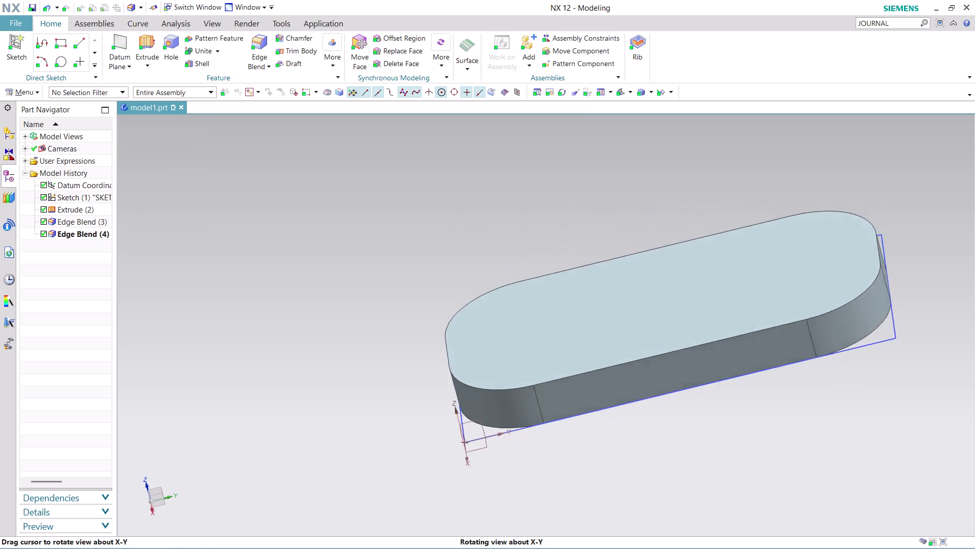
Close Edge Blend, inspect the rounded plate, and undo the latest round.
middle_drag(627, 392, 623, 409)
scroll(up, 3)
scroll(down, 3)
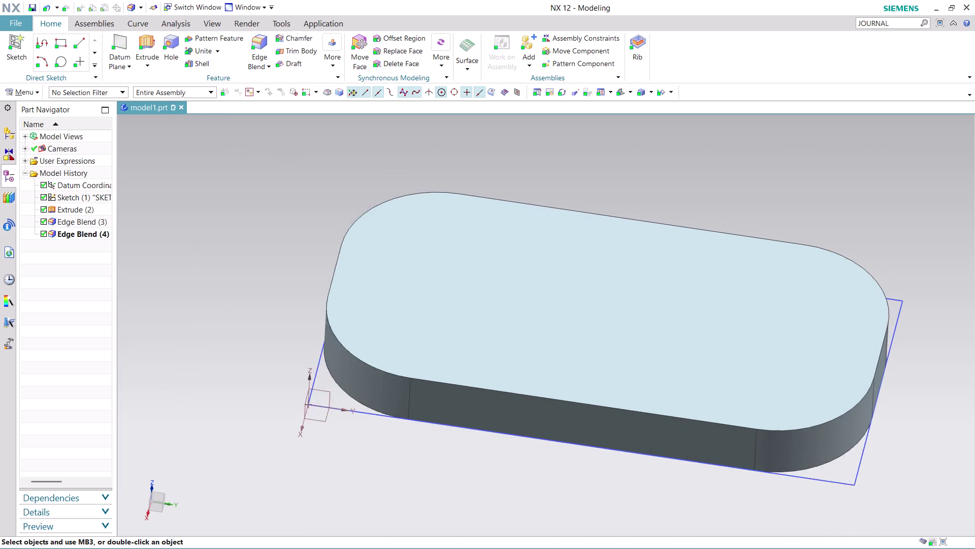
scroll(down, 3)
key(ctrl+z)
Undo the earlier round and start a new edge blend with a 4 mm radius.
key(ctrl+z)
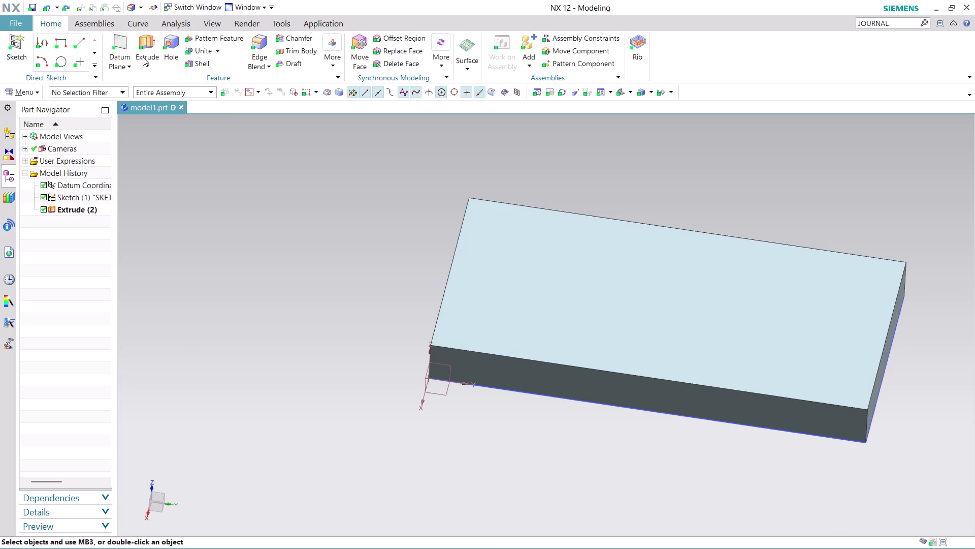
click(259, 60)
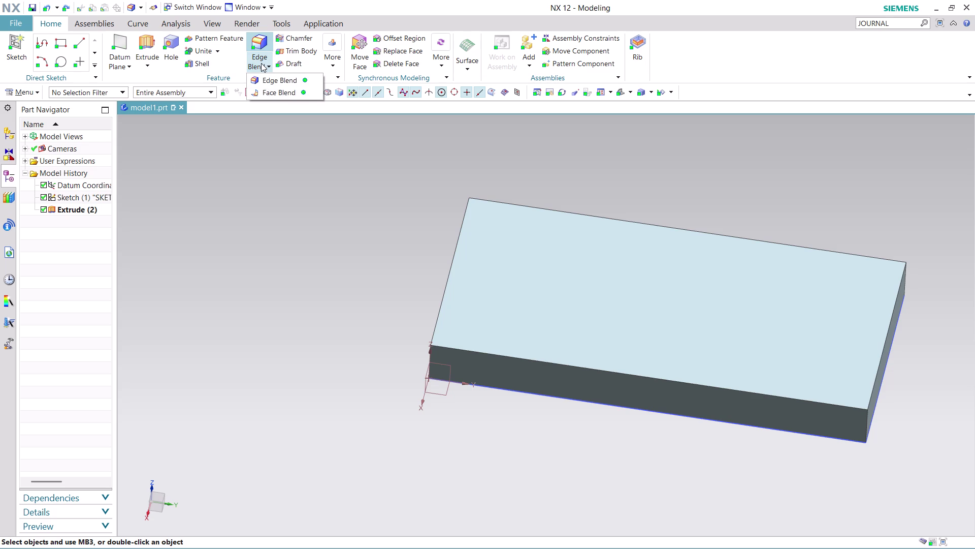
click(284, 79)
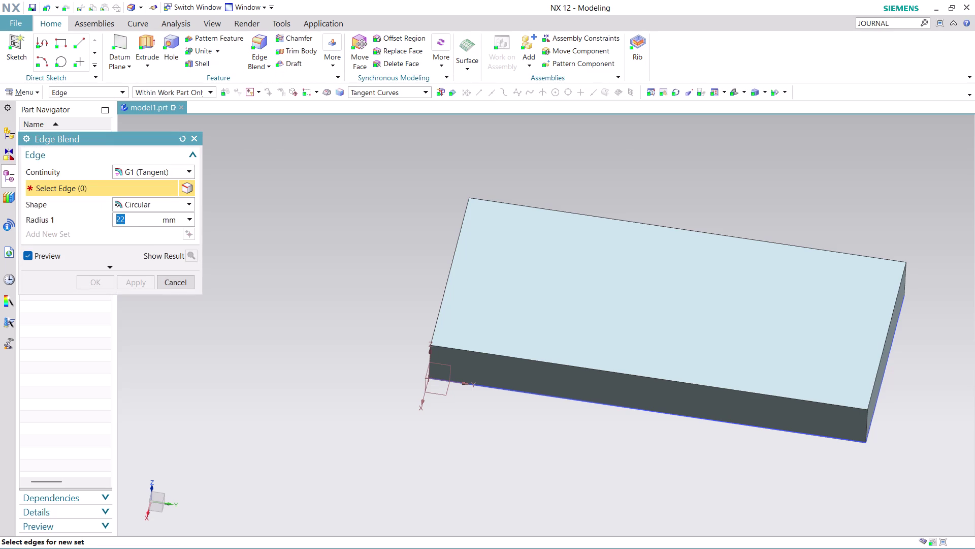
key(4)
Select, clear, and reselect the front left vertical corner edge.
click(429, 351)
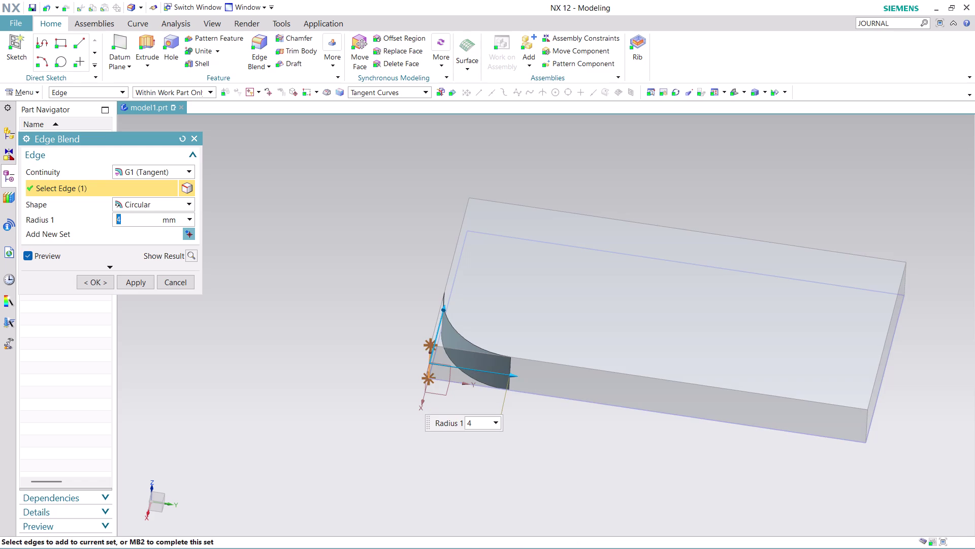
click(261, 304)
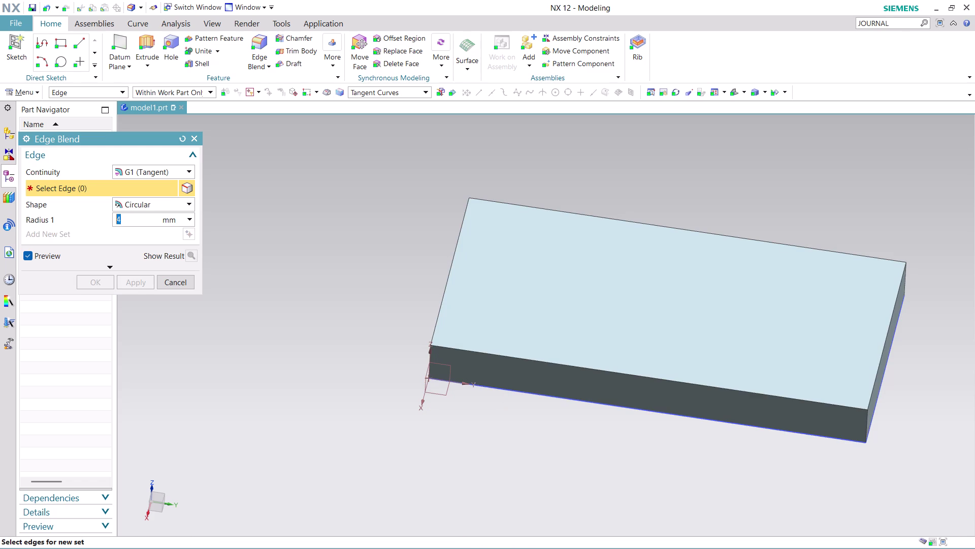
click(428, 359)
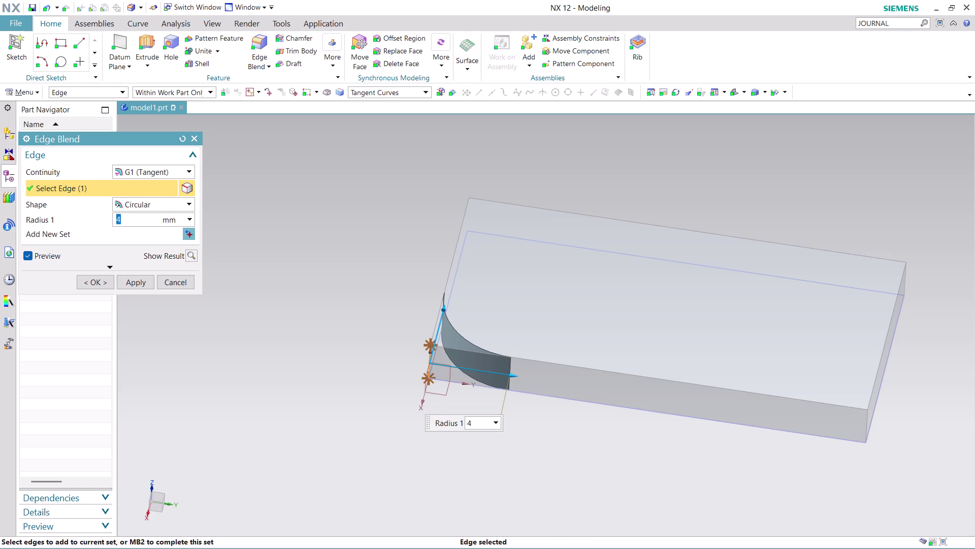
middle_drag(590, 423, 565, 431)
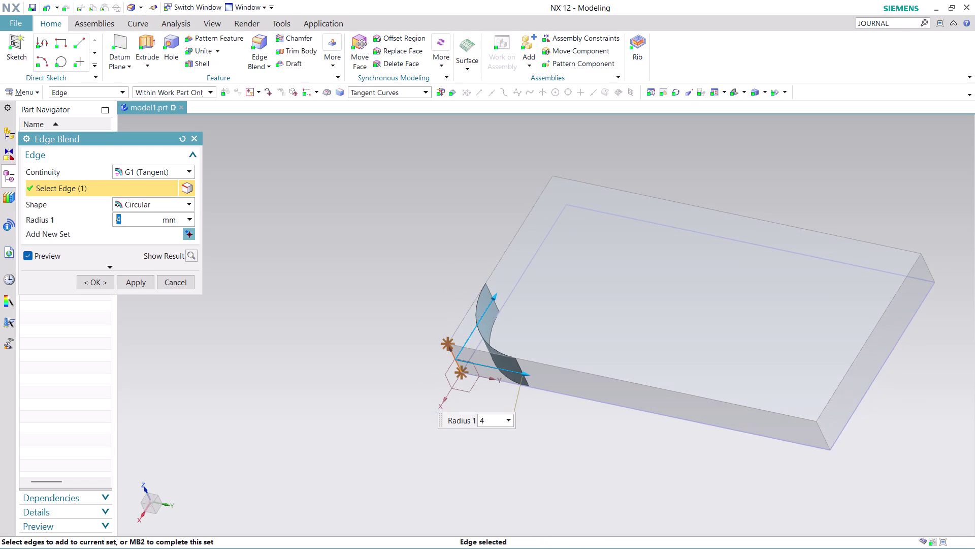
Re-enter the 4 mm radius, clear the front left edge, and pick the front right corner.
click(509, 419)
click(509, 418)
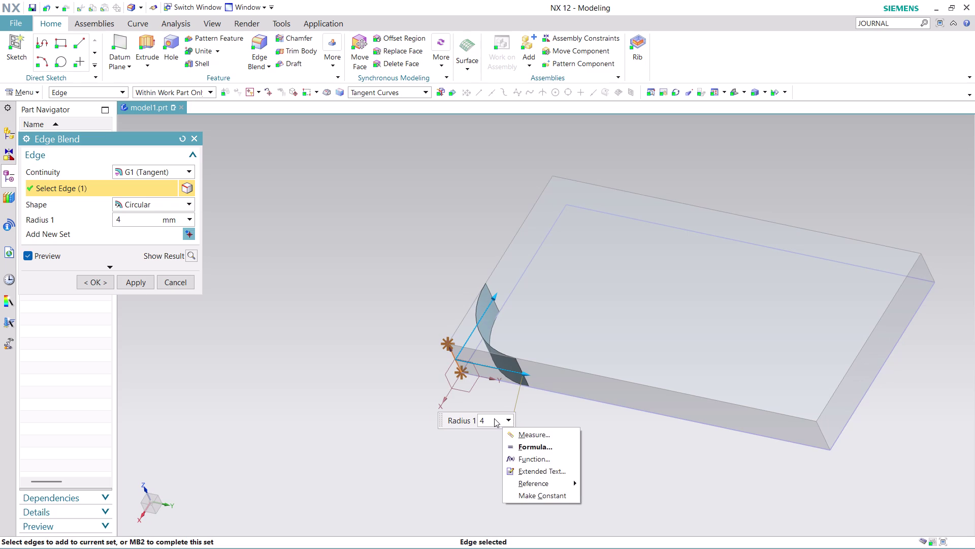
click(495, 418)
drag(494, 418, 466, 418)
key(4)
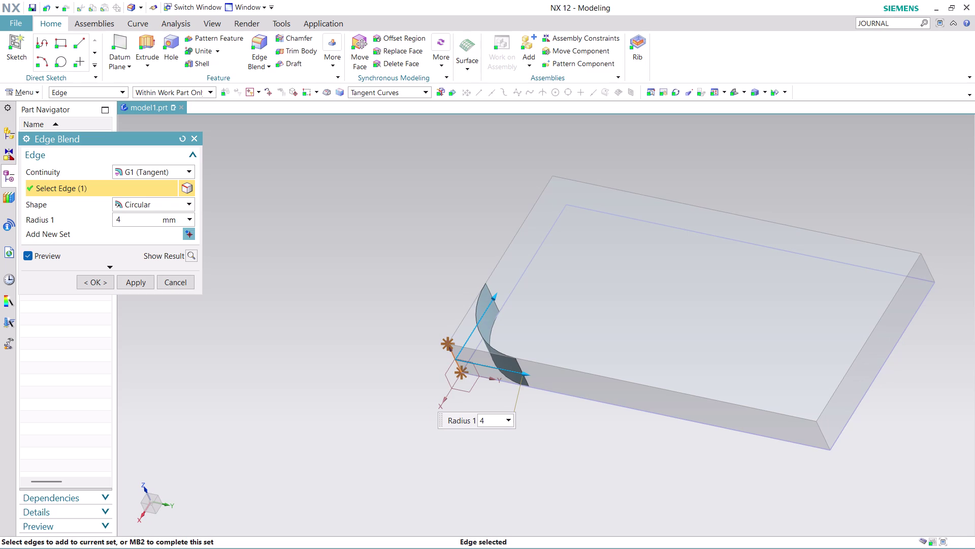
click(625, 473)
key(4)
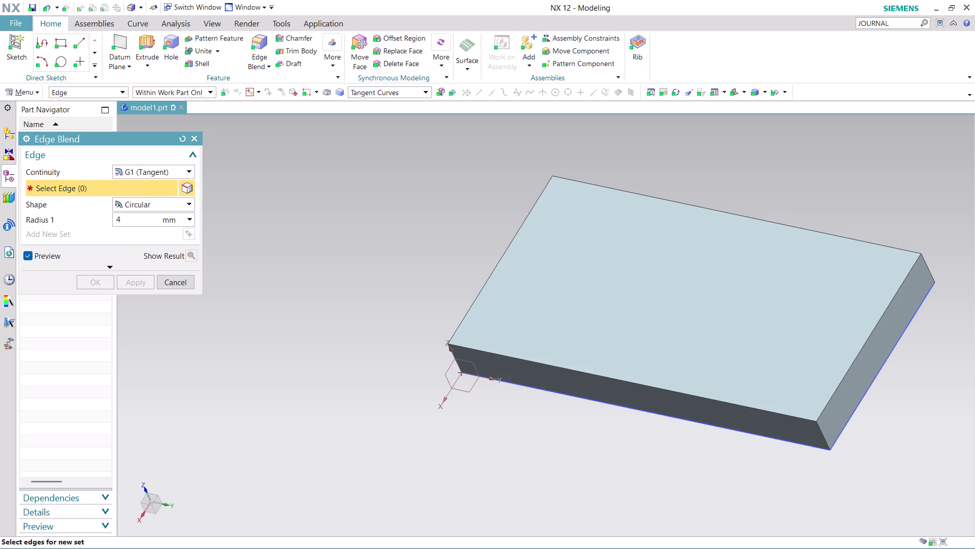
click(823, 435)
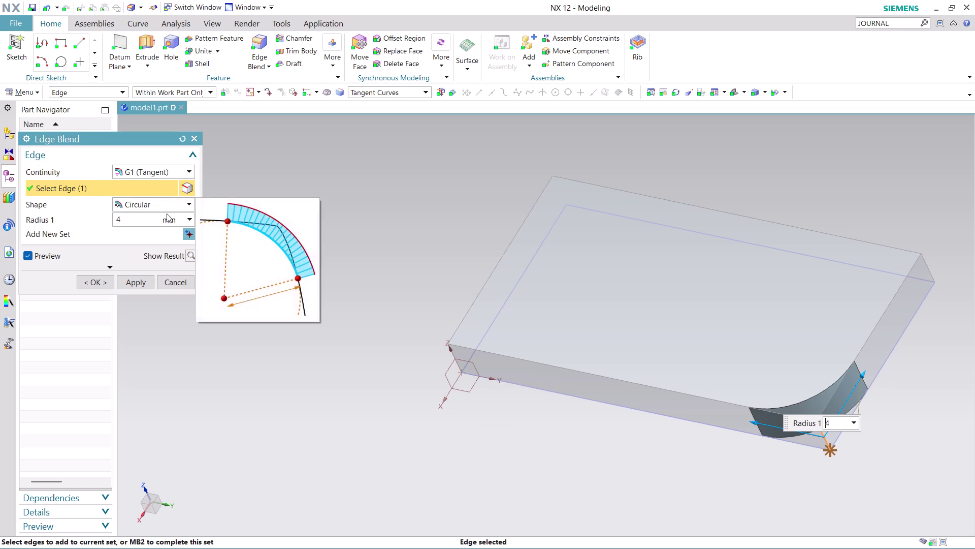
Apply a 4 mm round to the front right vertical corner.
click(117, 240)
key(4)
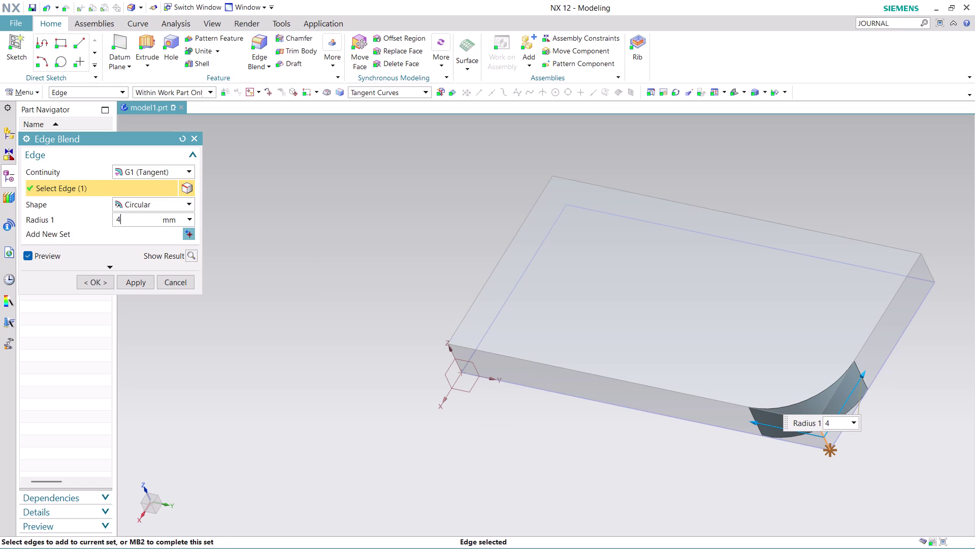
click(146, 281)
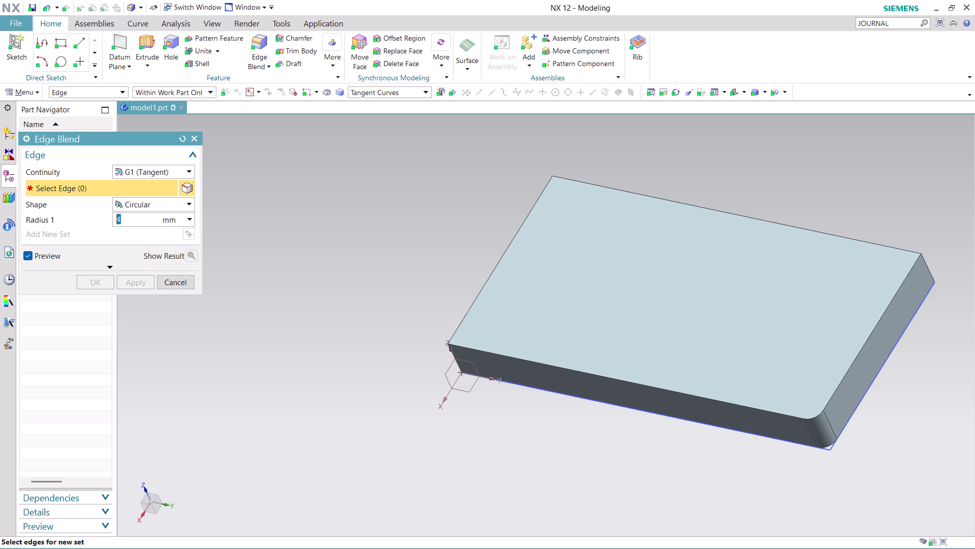
Enter 12, close the blend tool, and undo the 4 mm corner round.
text(1)
text(2)
key(ctrl+z)
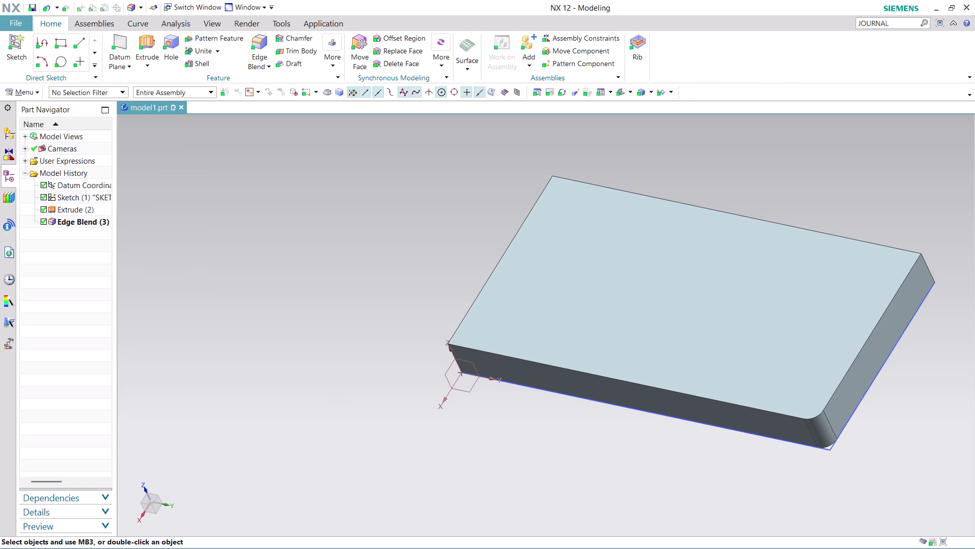
key(ctrl+z)
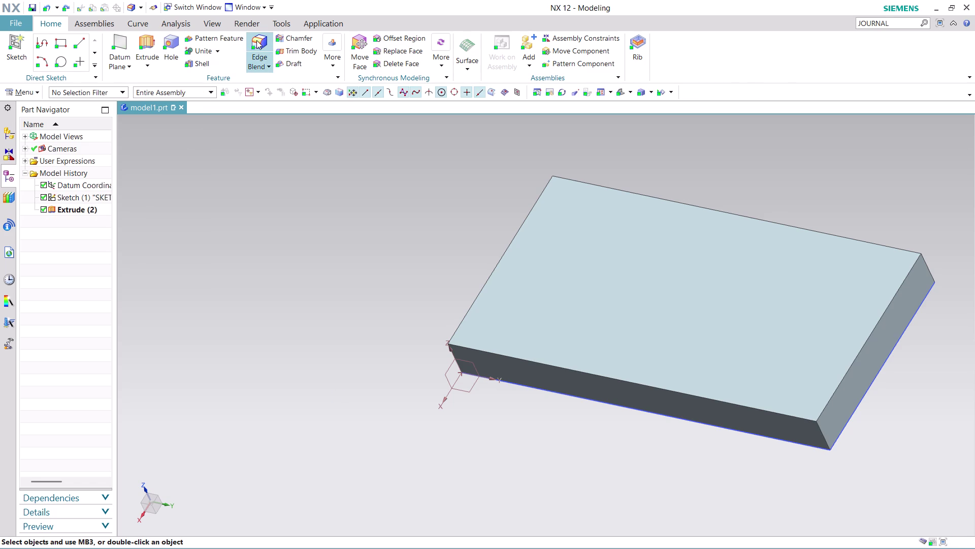
Apply a 12 mm edge blend to the front right vertical corner.
click(256, 40)
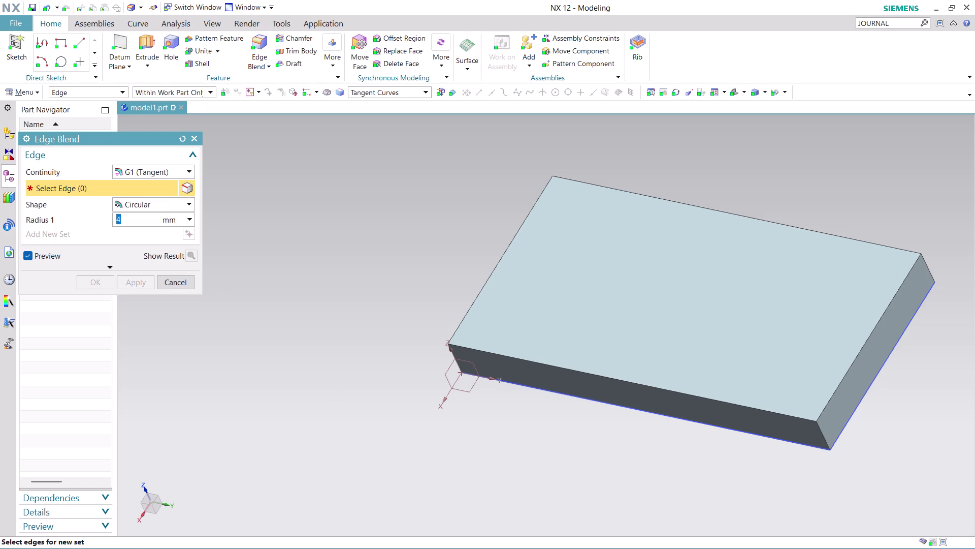
text(12)
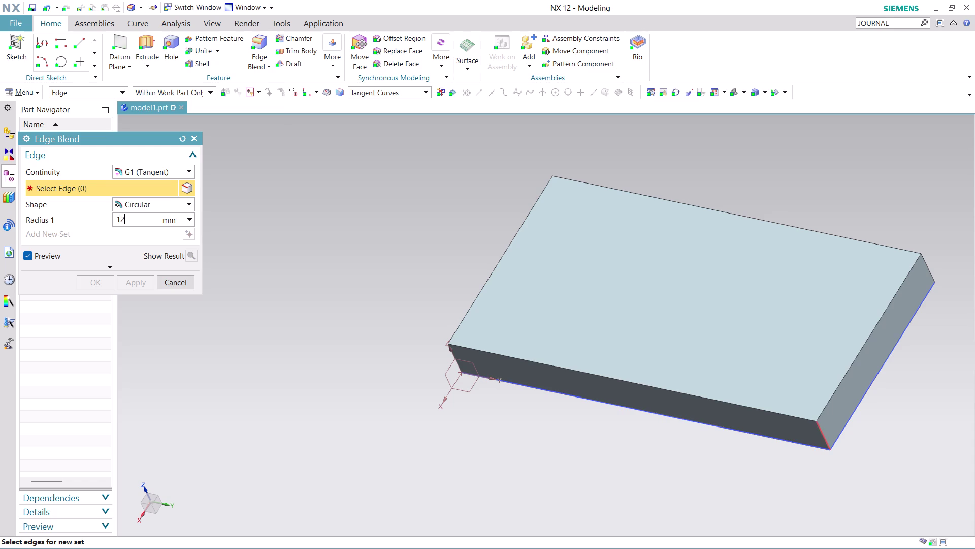
click(825, 439)
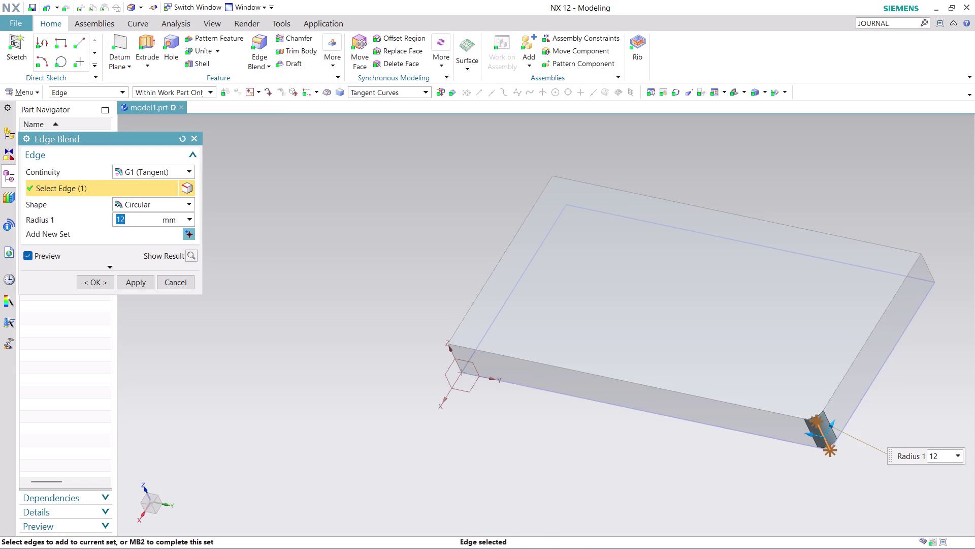
click(142, 284)
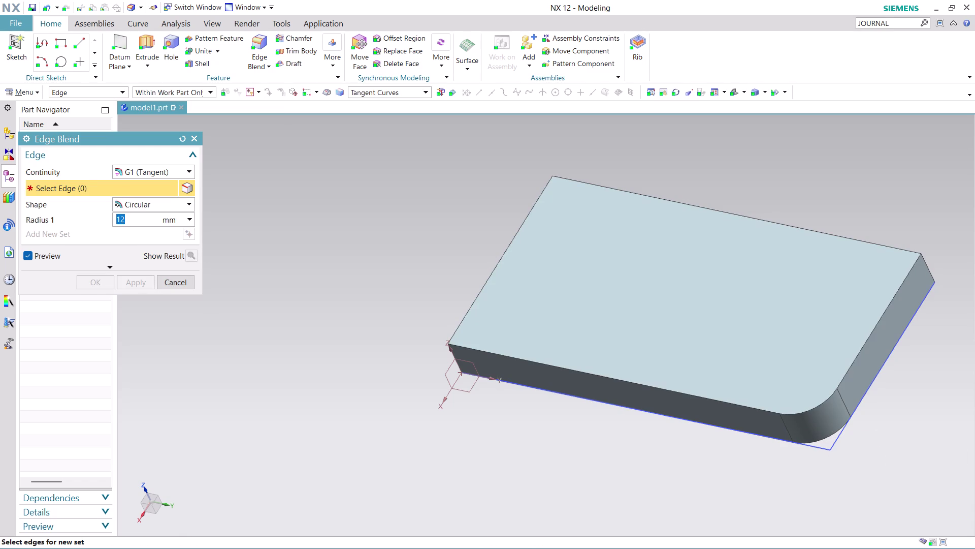
Round the back right and remaining vertical corners at 12 mm, then close the blend tool.
click(929, 265)
middle_drag(845, 201, 872, 257)
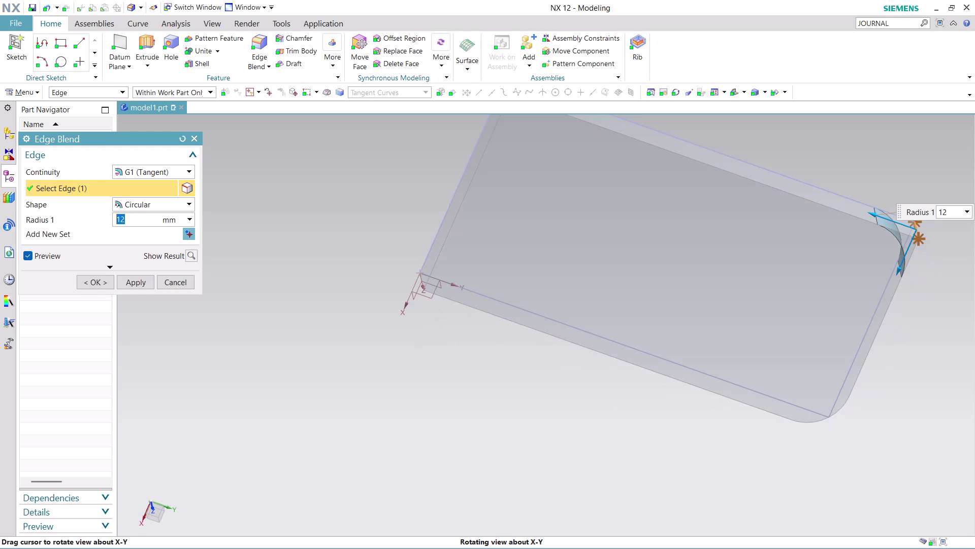
middle_drag(872, 258, 872, 262)
scroll(up, 3)
scroll(down, 3)
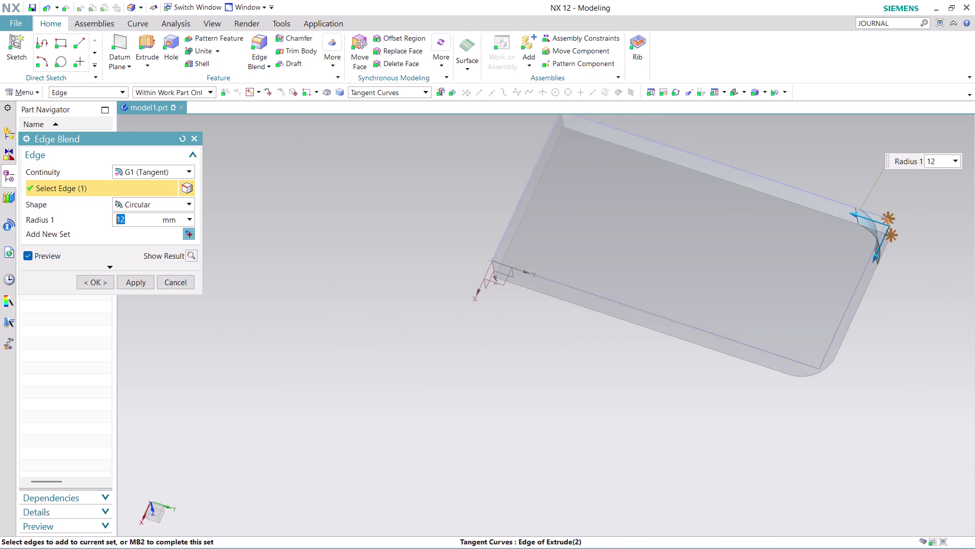
scroll(down, 3)
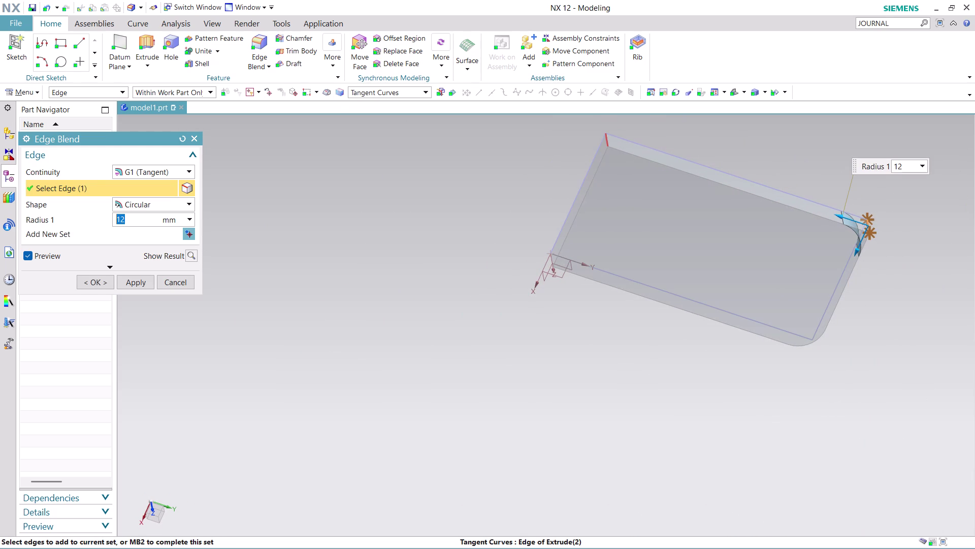
click(607, 143)
middle_drag(628, 355, 637, 293)
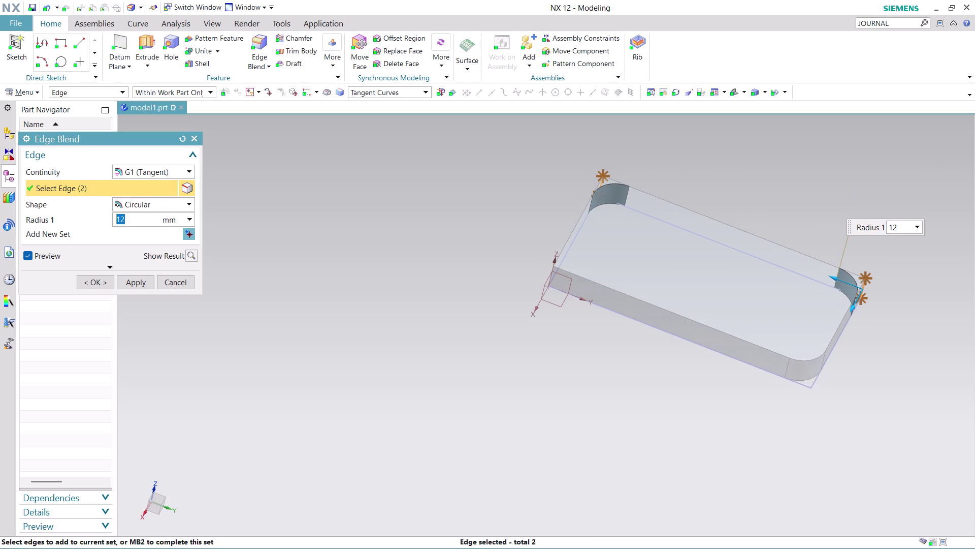
click(552, 278)
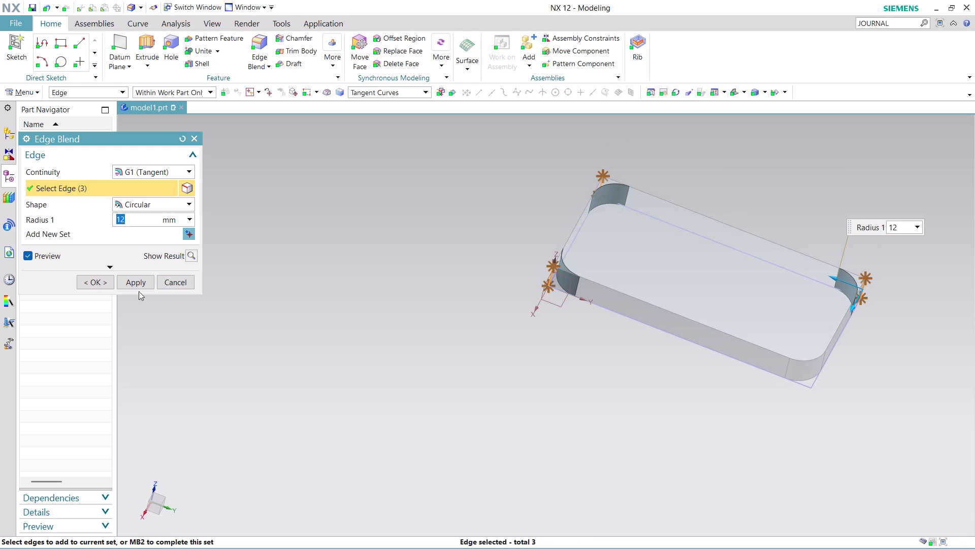
click(134, 278)
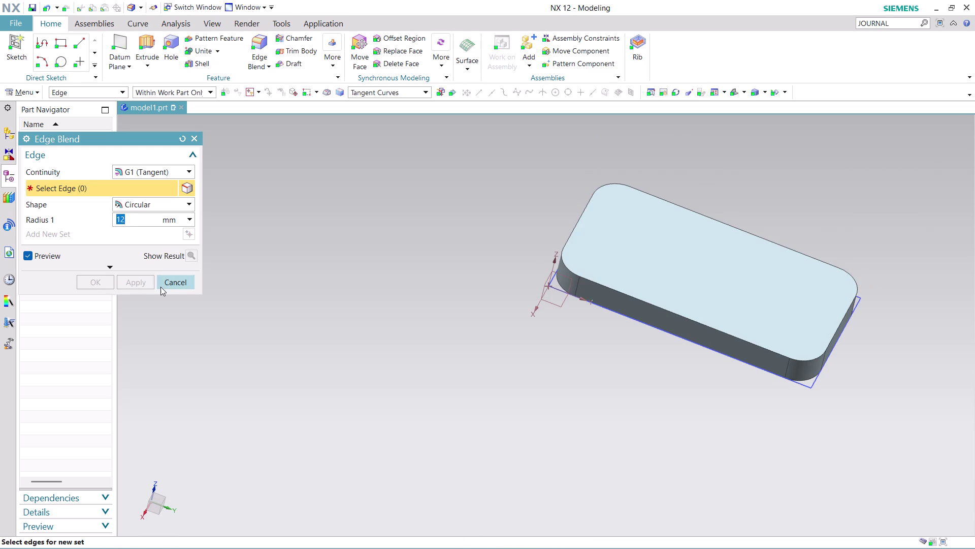
click(172, 282)
Start a hole positioned on a rounded corner of the plate.
scroll(up, 3)
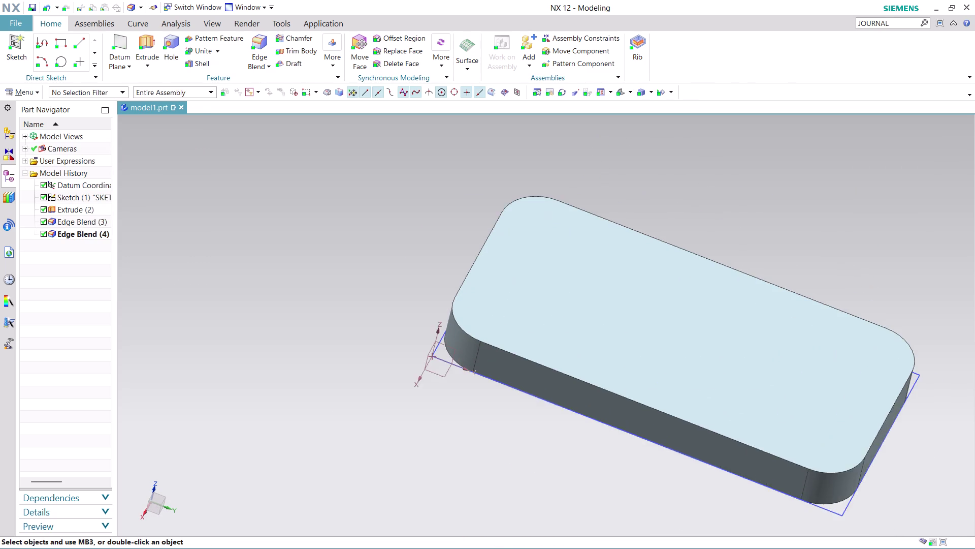
scroll(up, 3)
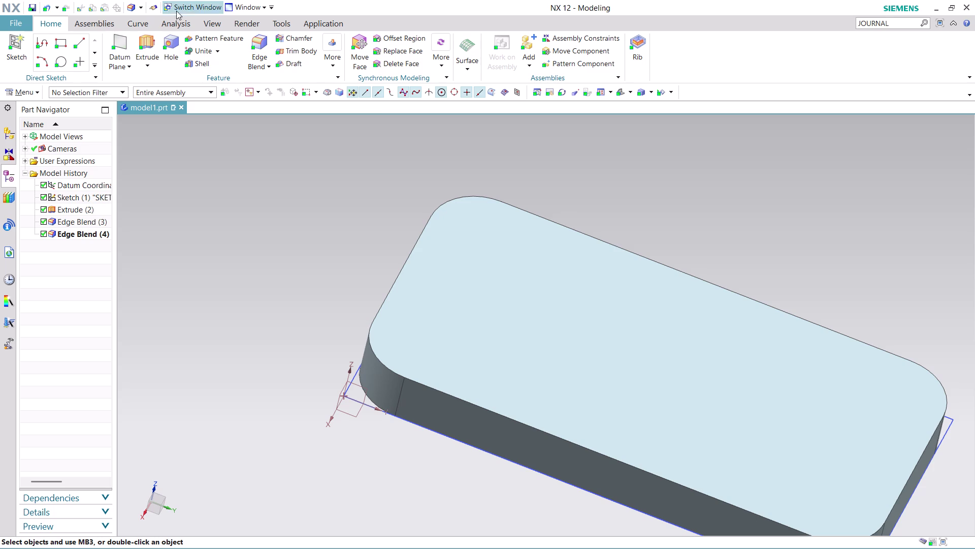
click(176, 43)
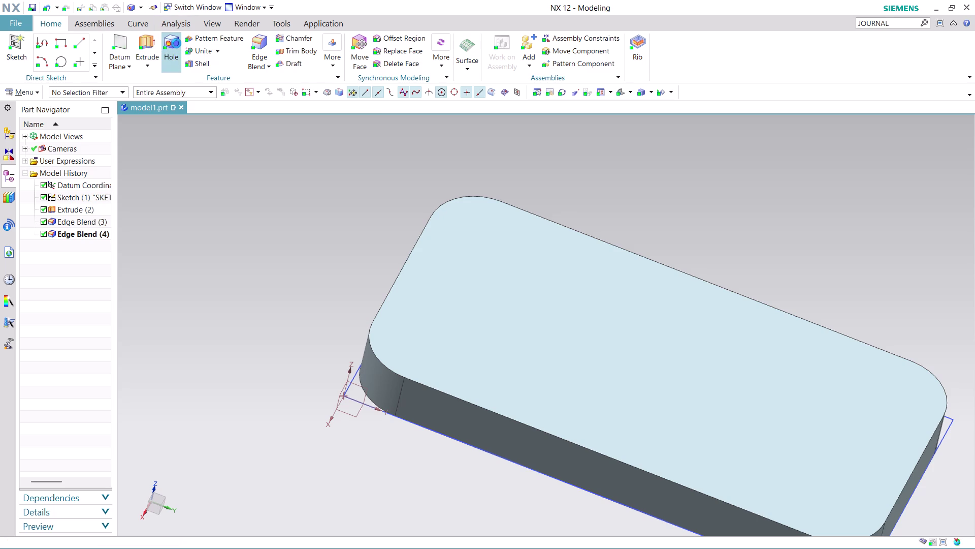
click(381, 361)
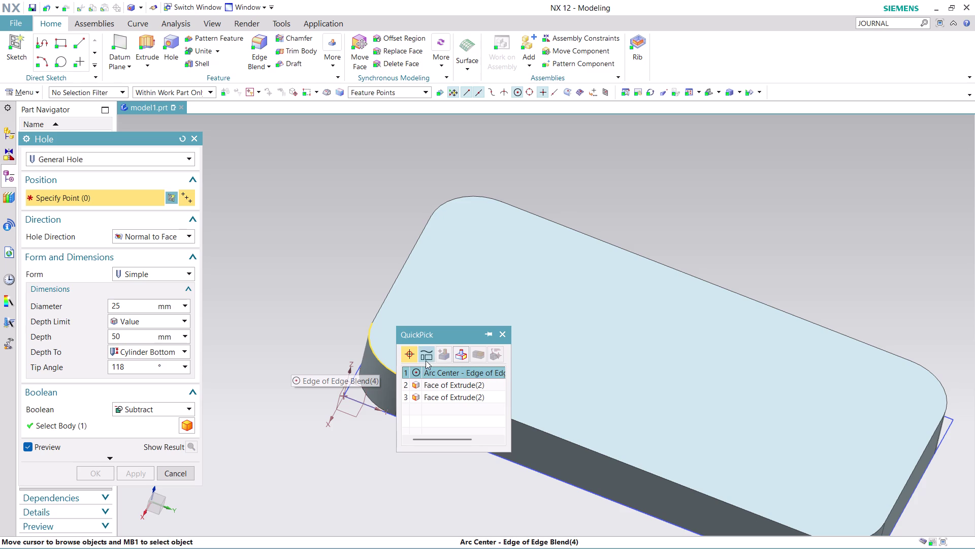
Create a 9 mm diameter hole centred on the corner arc.
click(440, 371)
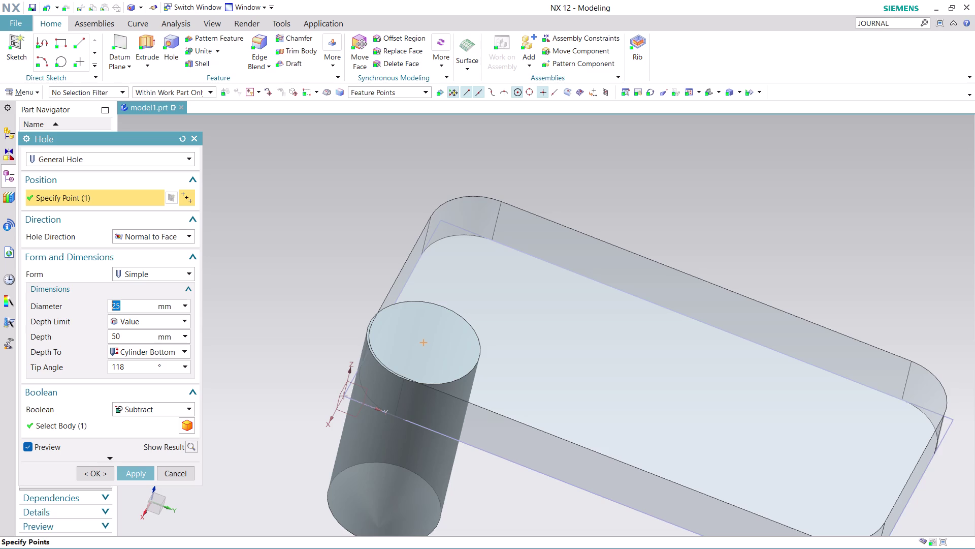
key(9)
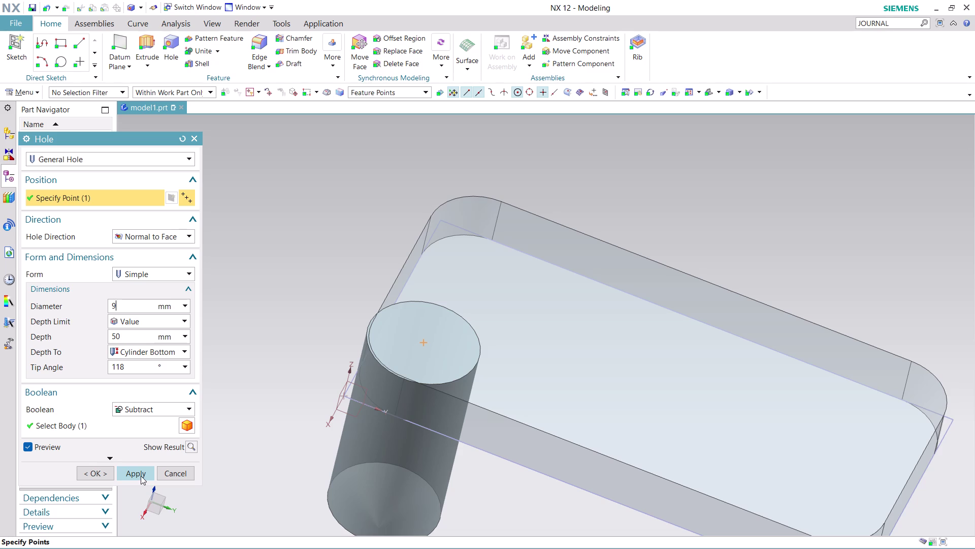
click(141, 476)
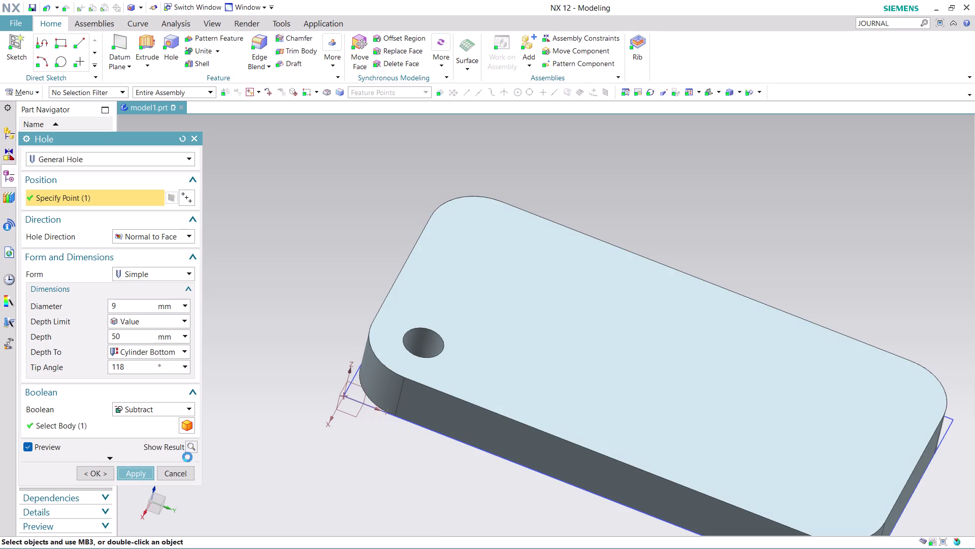
middle_drag(417, 473, 456, 392)
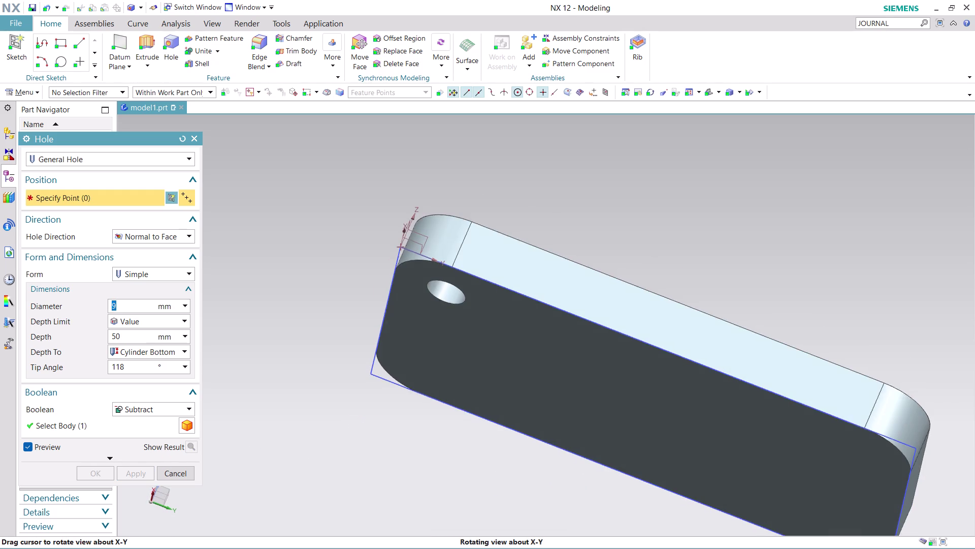
Return to the top face, close the Hole tool, and launch Pattern Feature.
middle_drag(457, 393, 427, 462)
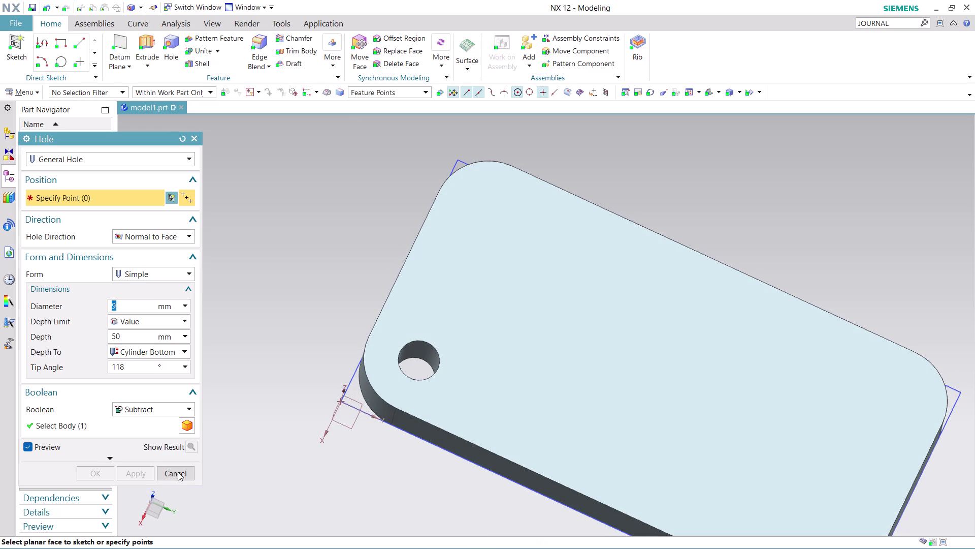
click(178, 472)
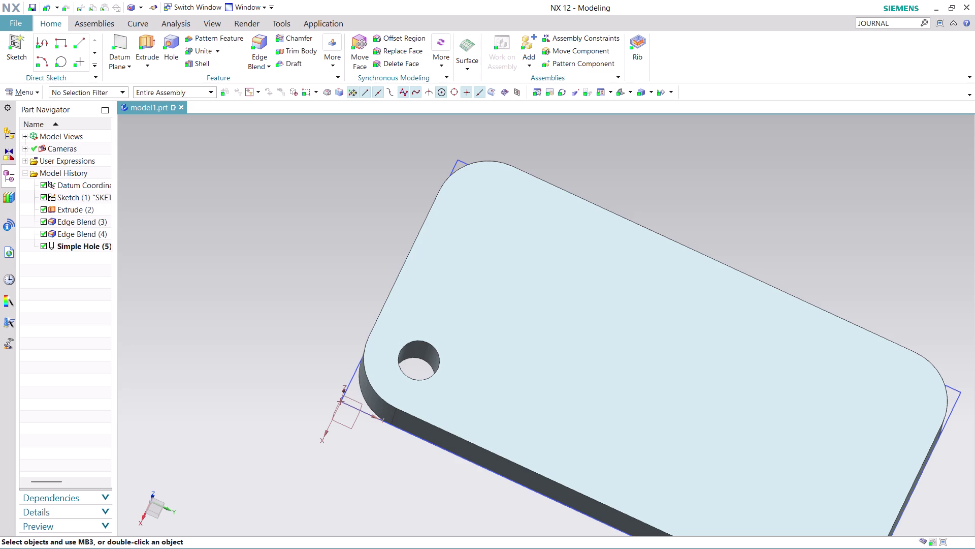
click(220, 34)
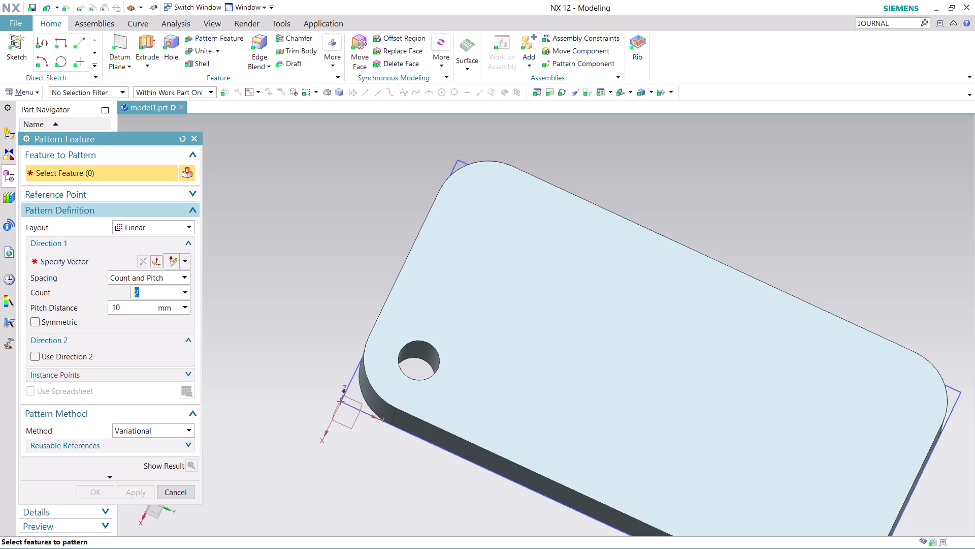
Pattern the Simple Hole feature with Direction 1 along the plate's long edge.
click(433, 352)
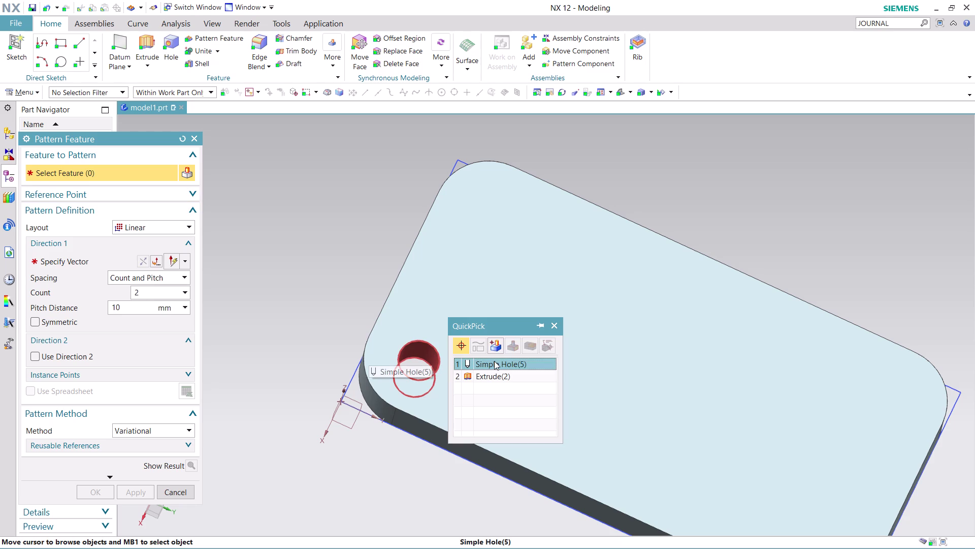
click(494, 361)
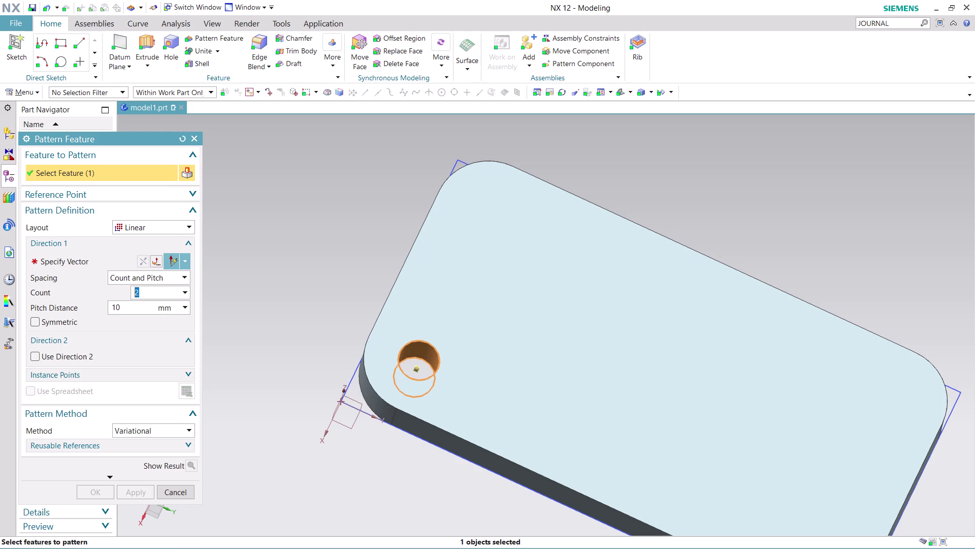
click(93, 263)
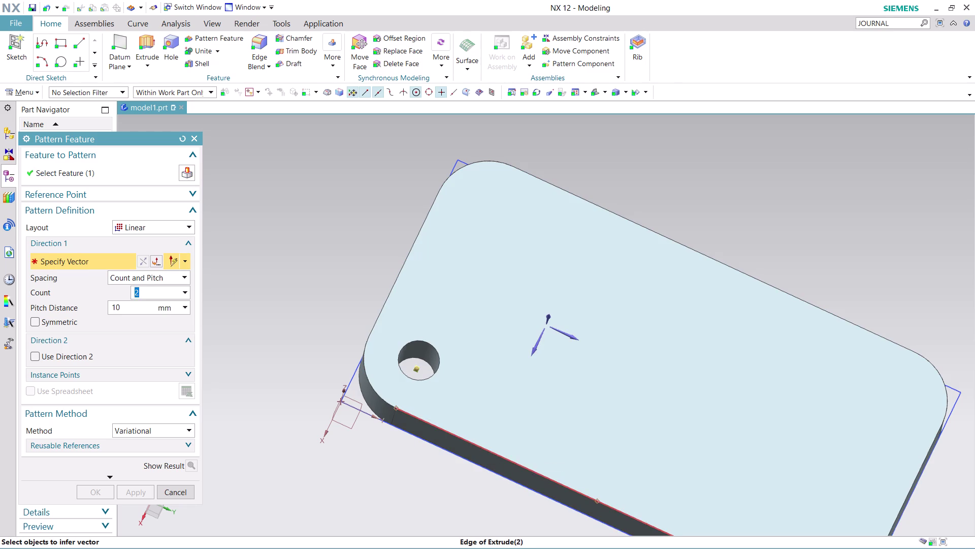
click(489, 451)
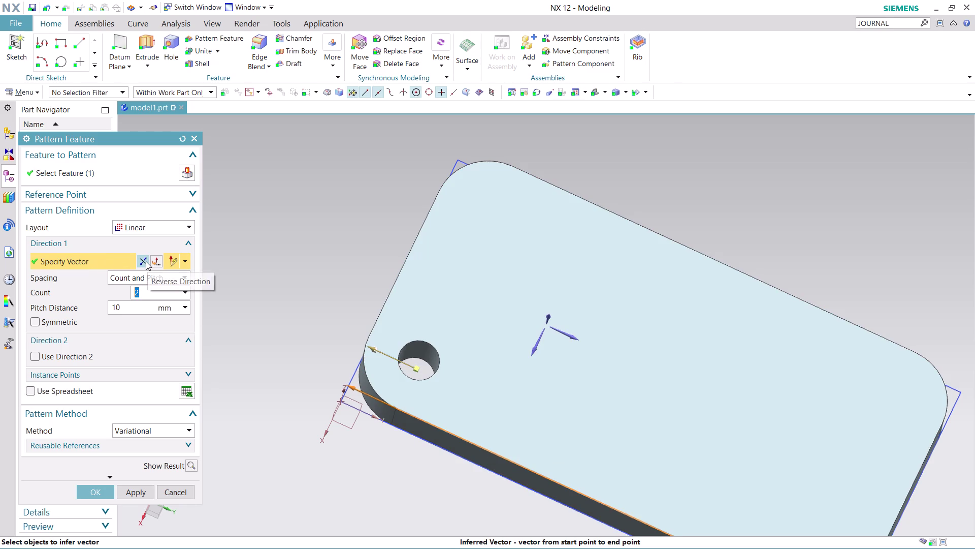
Reverse Direction 1, set a 96 mm pitch, and add Direction 2 along the short edge.
click(145, 261)
scroll(down, 3)
scroll(up, 3)
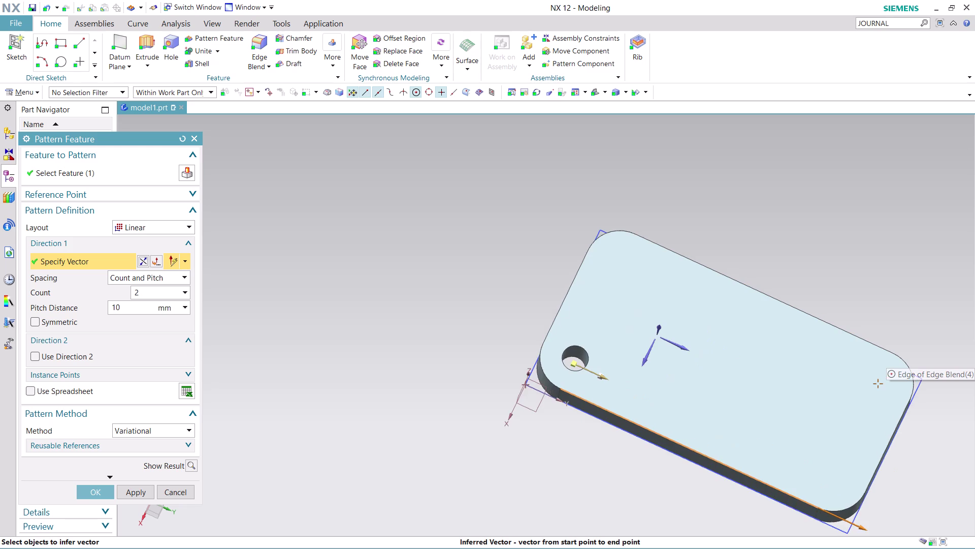
scroll(up, 3)
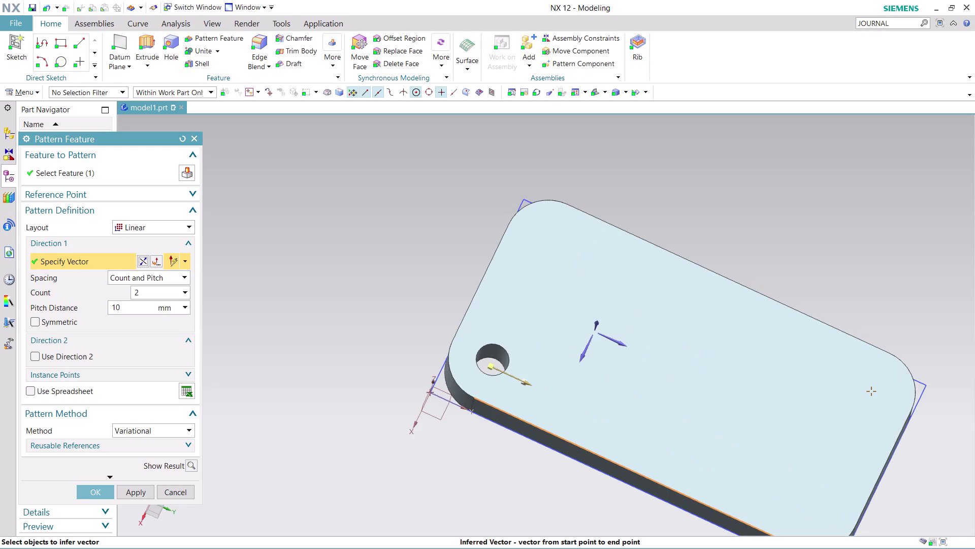
drag(137, 306, 79, 309)
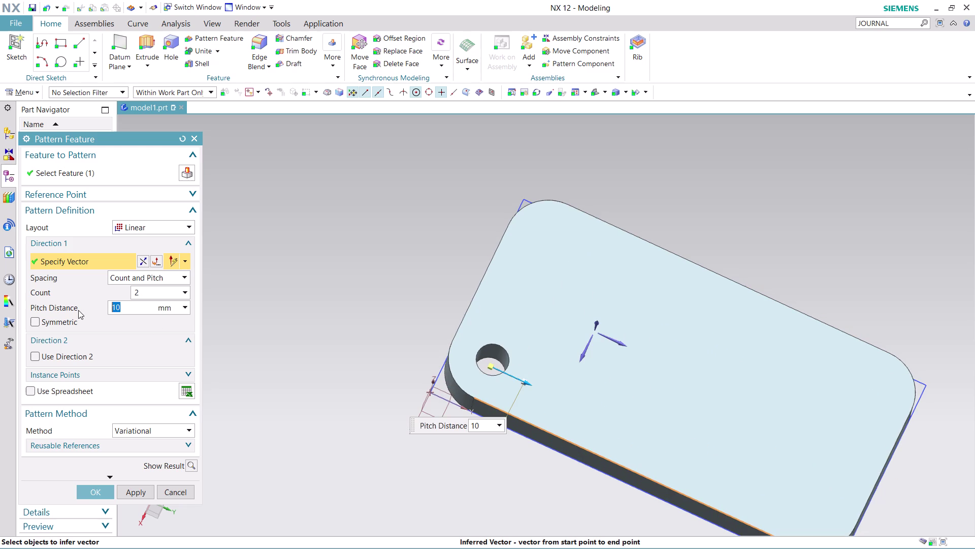
text(96)
click(33, 352)
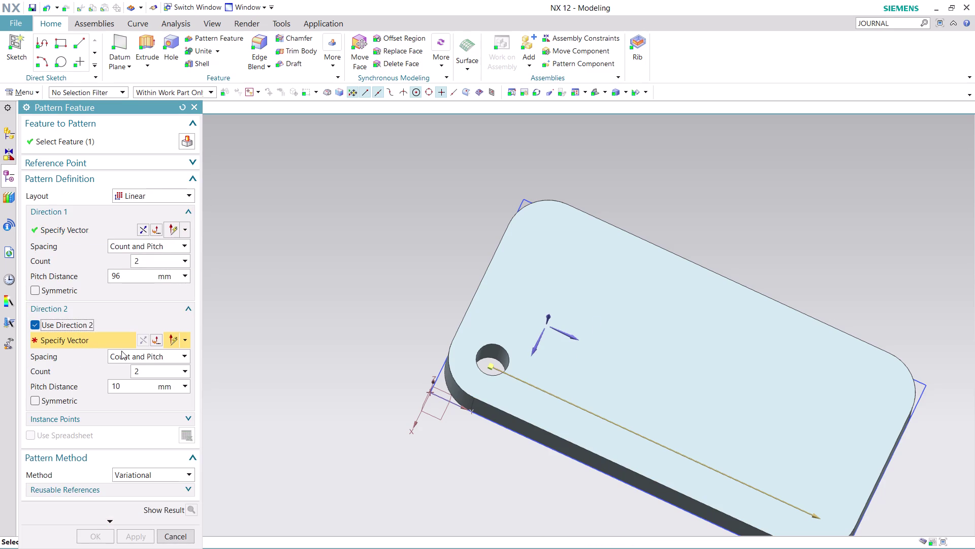
click(480, 281)
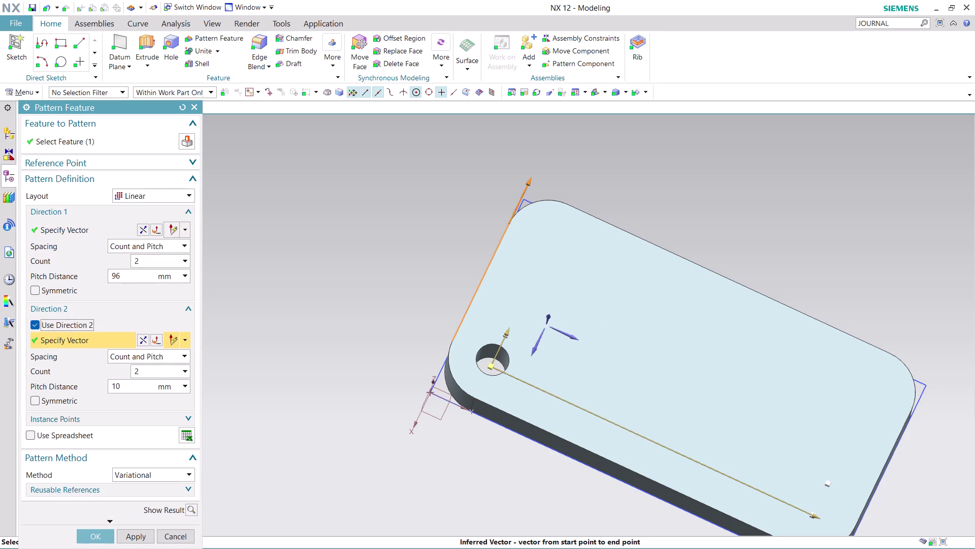
Select the Direction 2 spacing value, still 10 mm, for editing.
drag(130, 387, 96, 389)
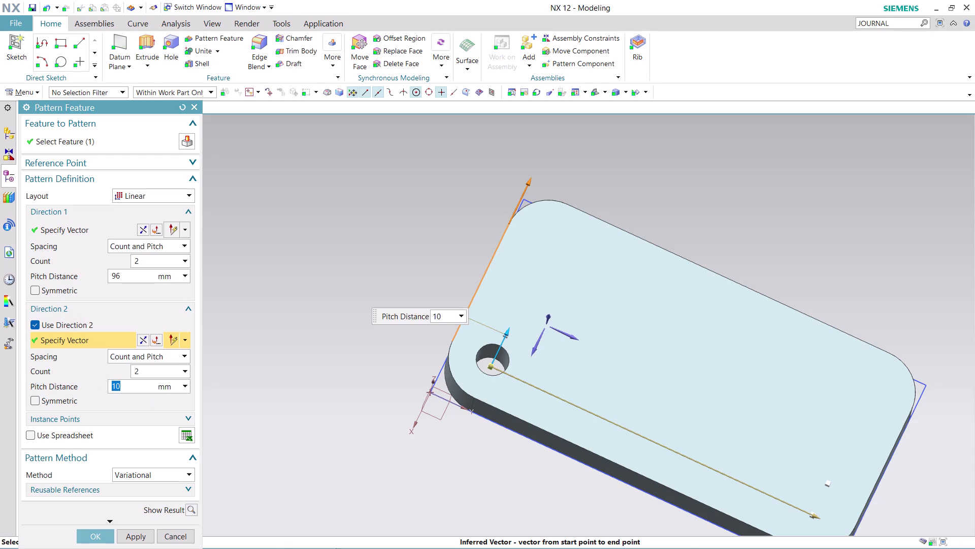